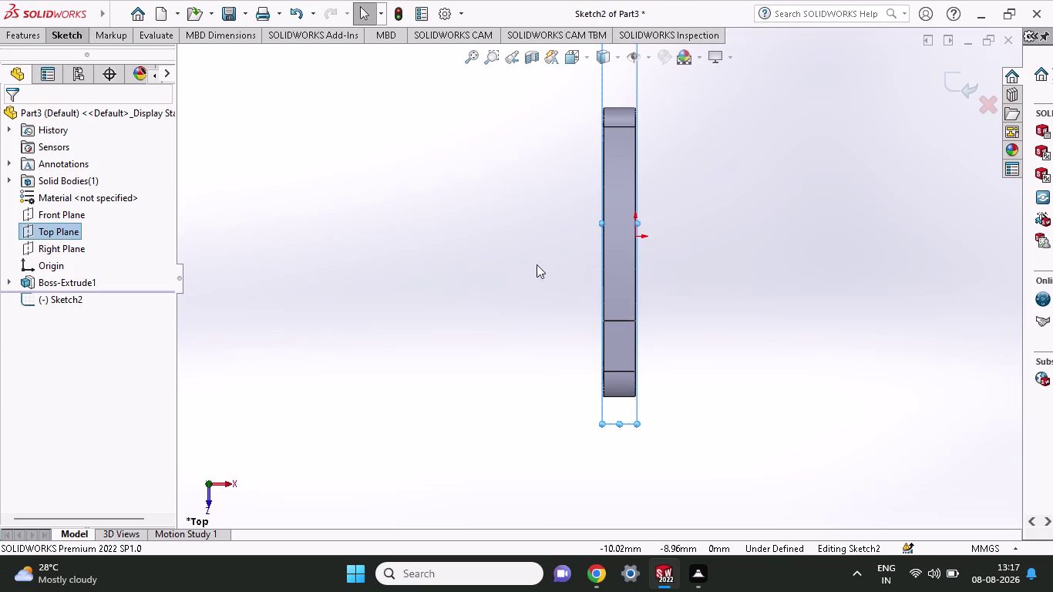
Start a line in Sketch2, then cancel that first attempt.
click(50, 34)
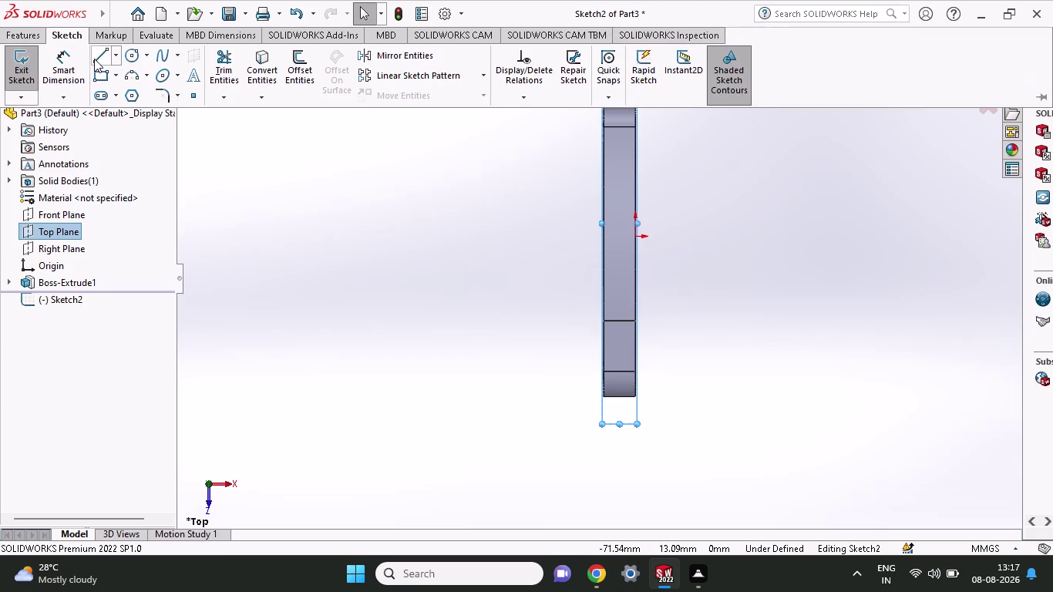
click(94, 59)
click(604, 396)
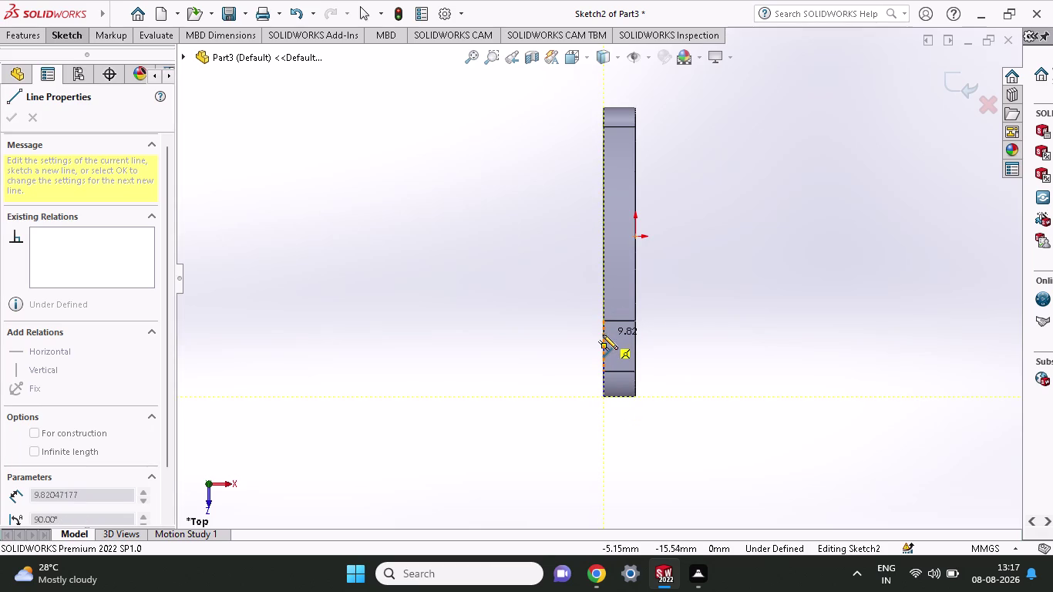
right_click(530, 356)
click(540, 365)
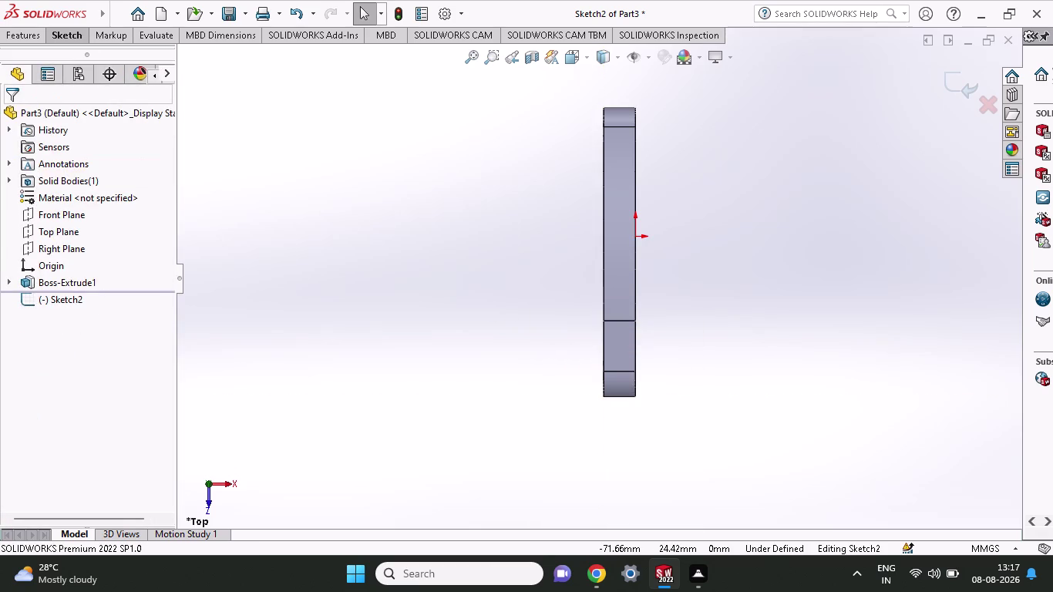
Sketch a short vertical line on the disc's left edge, between its lower edges.
click(81, 41)
click(108, 56)
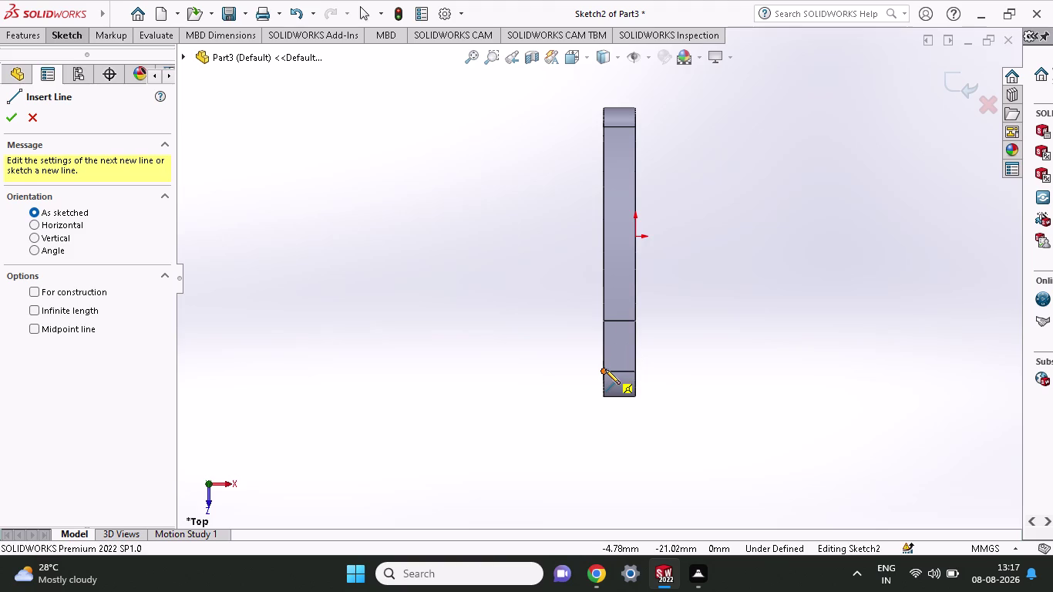
click(605, 369)
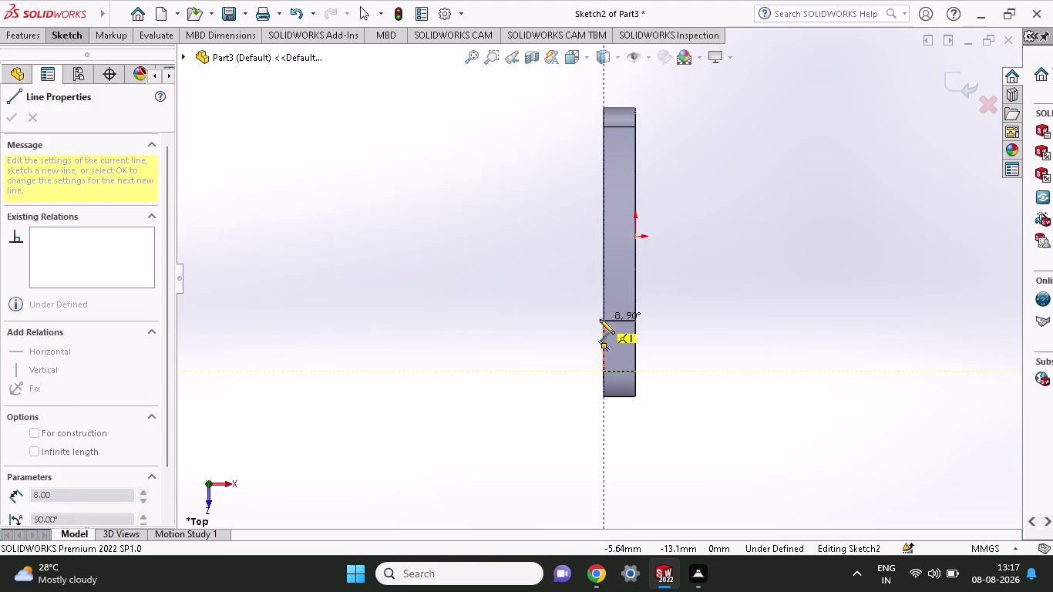
click(600, 325)
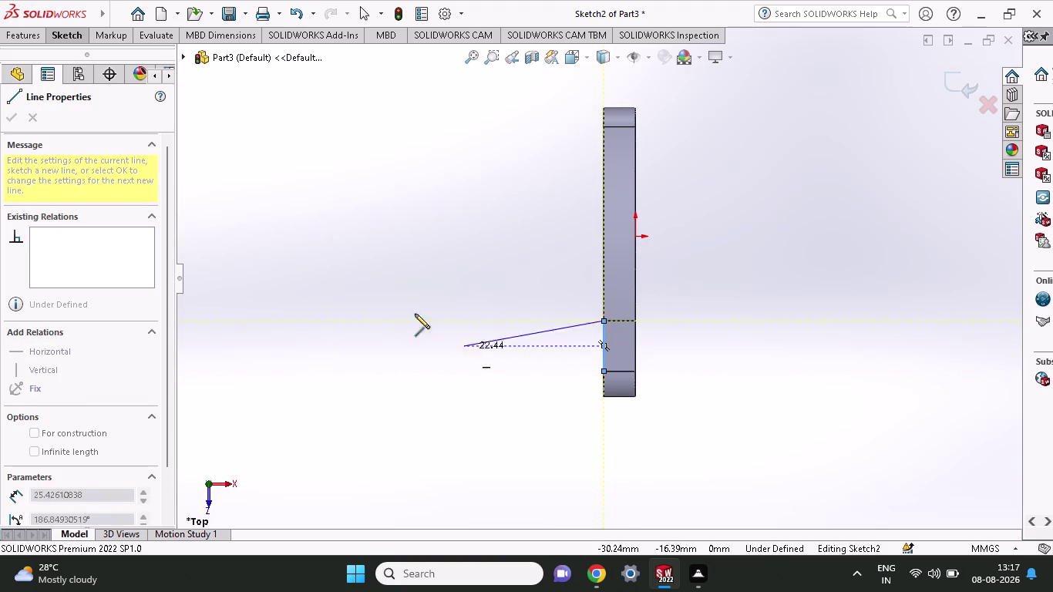
drag(69, 21, 69, 28)
click(70, 38)
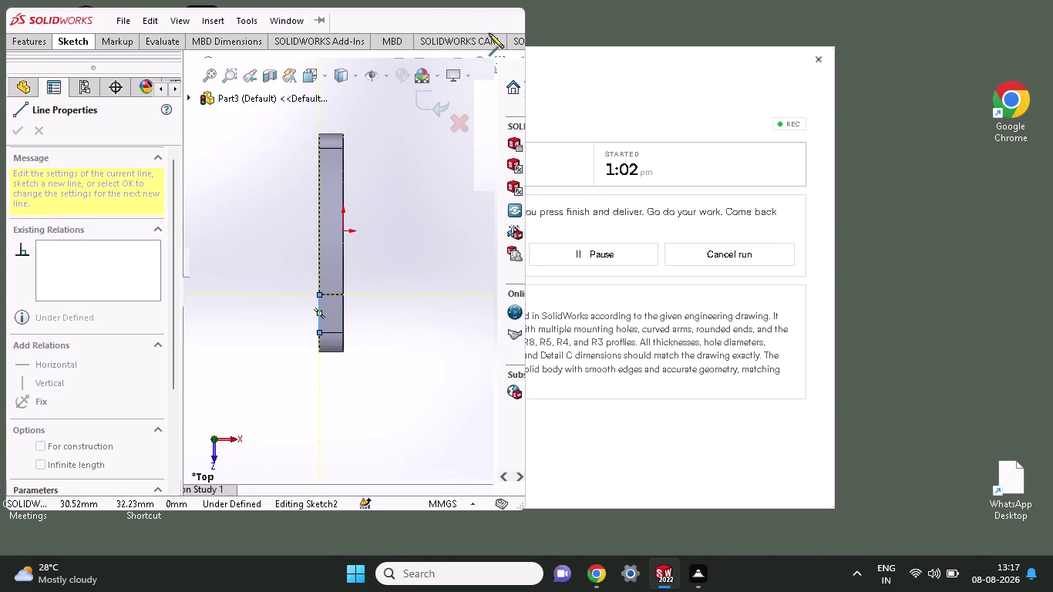
click(488, 32)
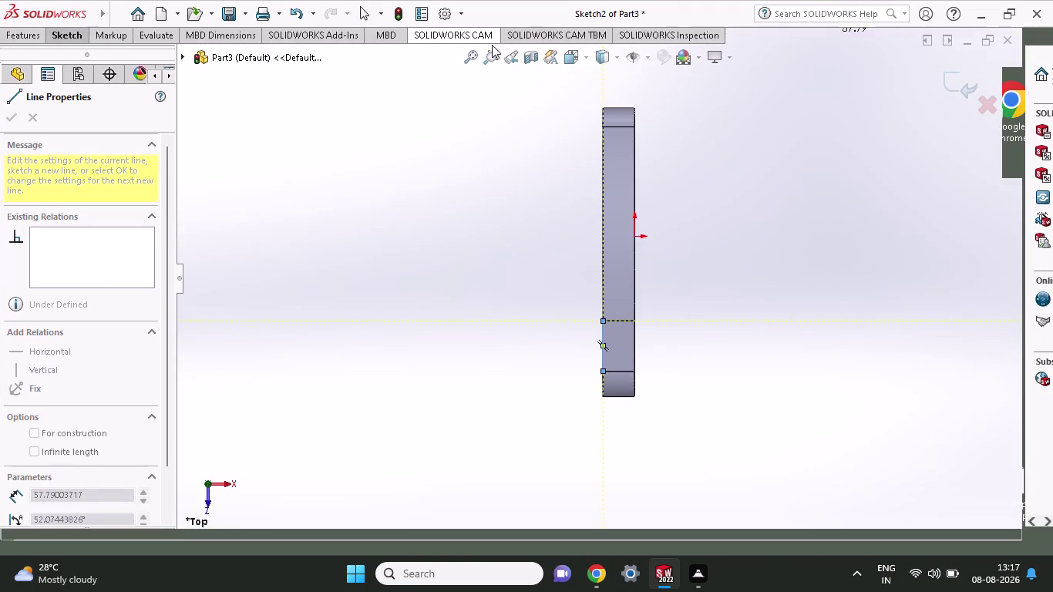
click(31, 36)
click(66, 34)
click(77, 63)
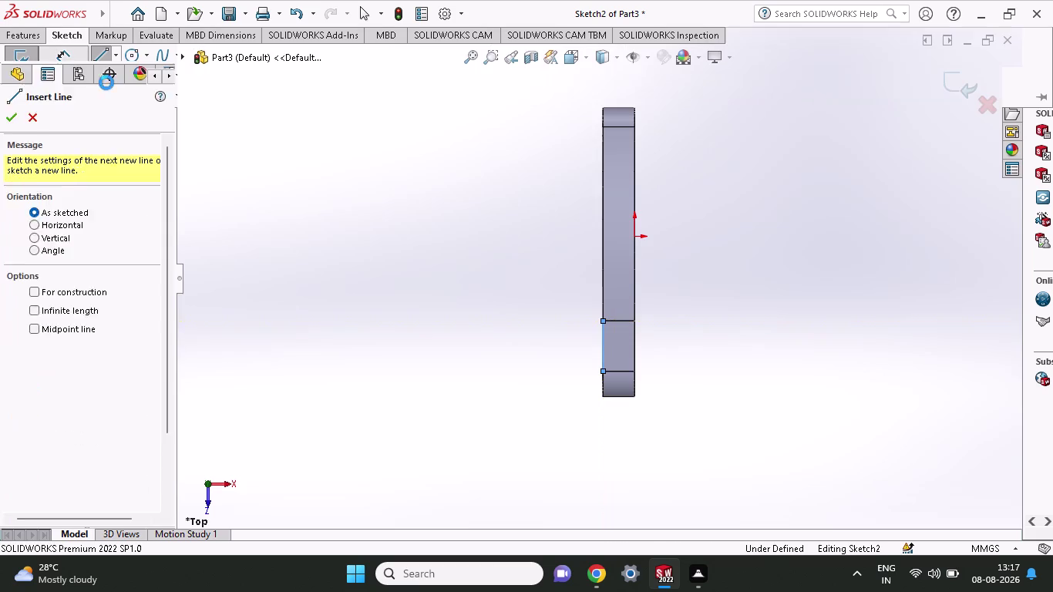
click(599, 373)
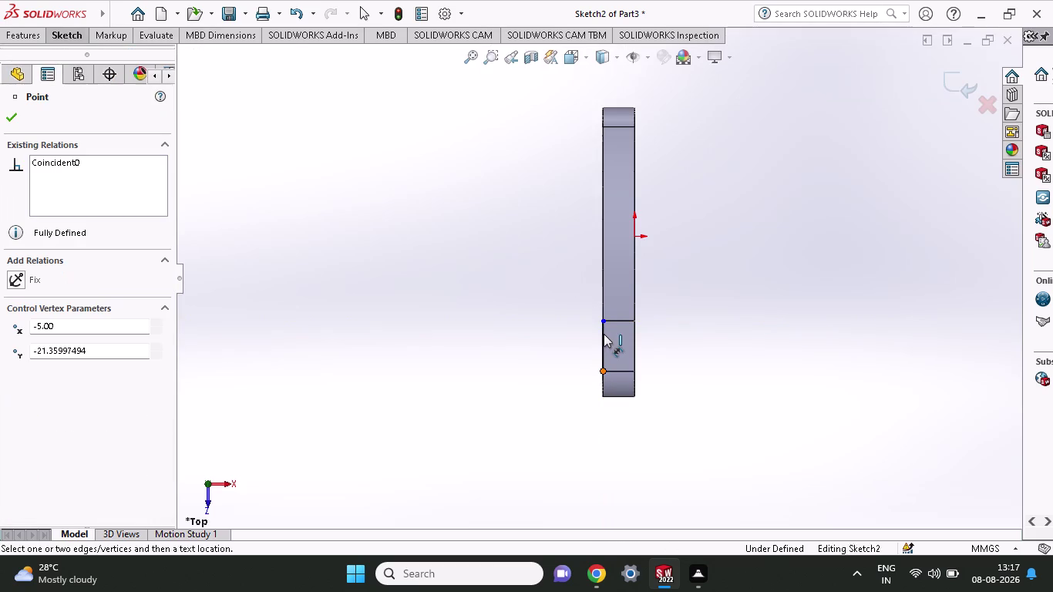
Dimension the vertical line's endpoints at 7 mm, replacing the 8 mm value.
click(603, 323)
click(788, 336)
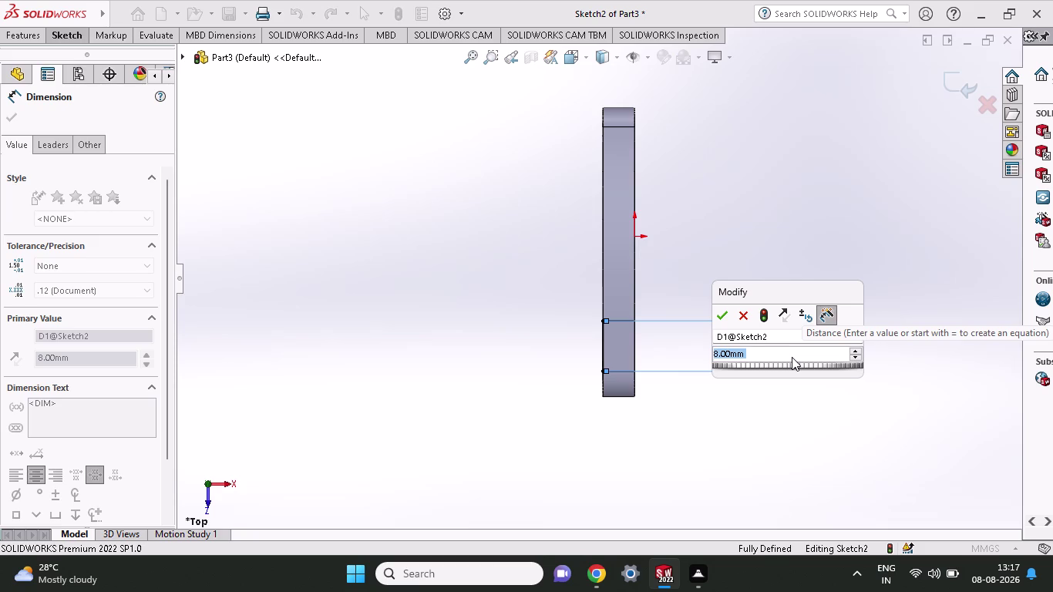
key(7)
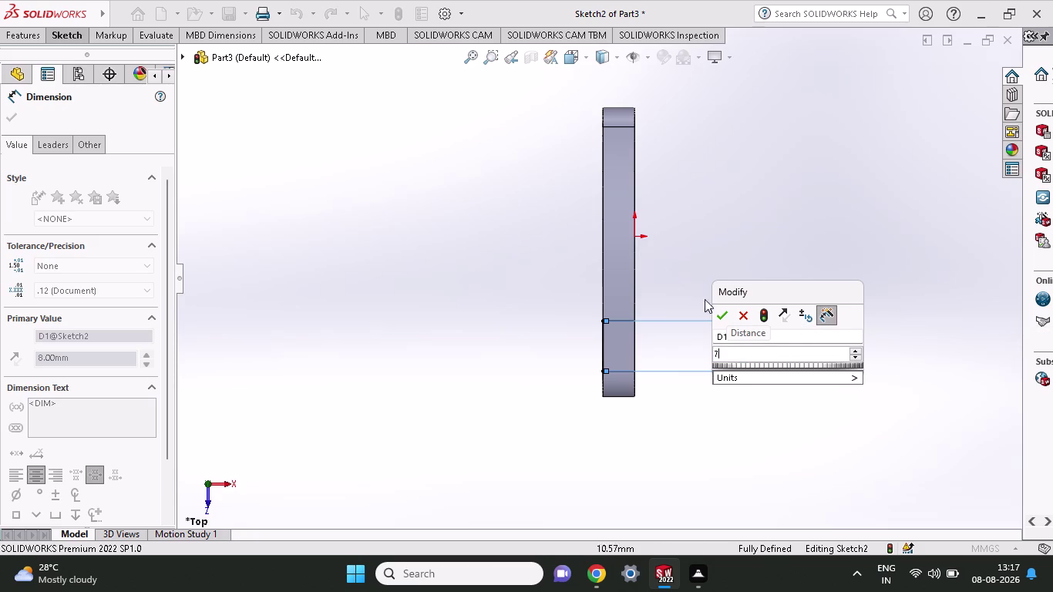
click(727, 318)
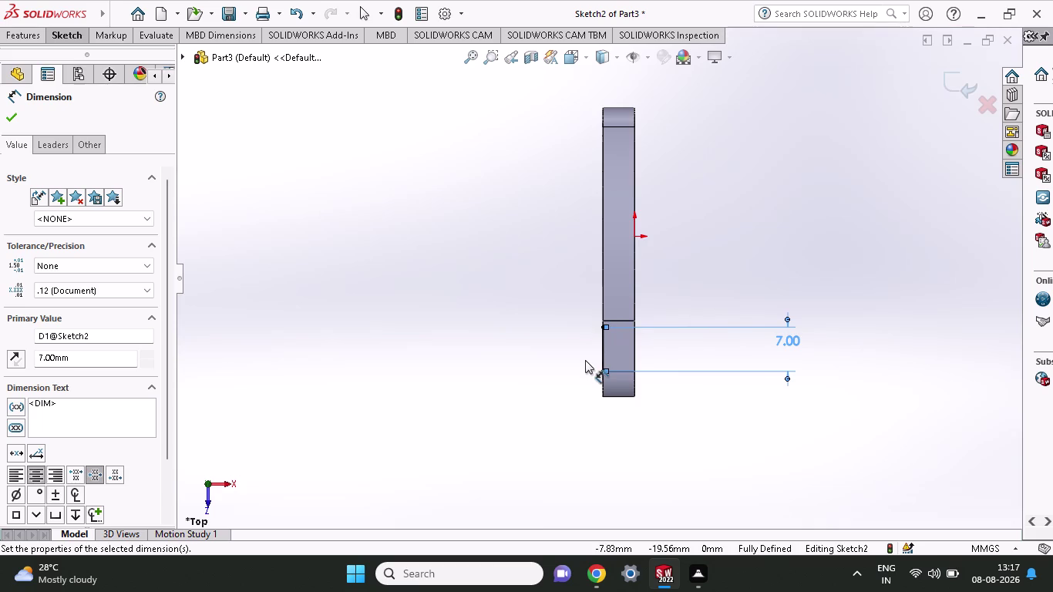
click(56, 32)
click(113, 59)
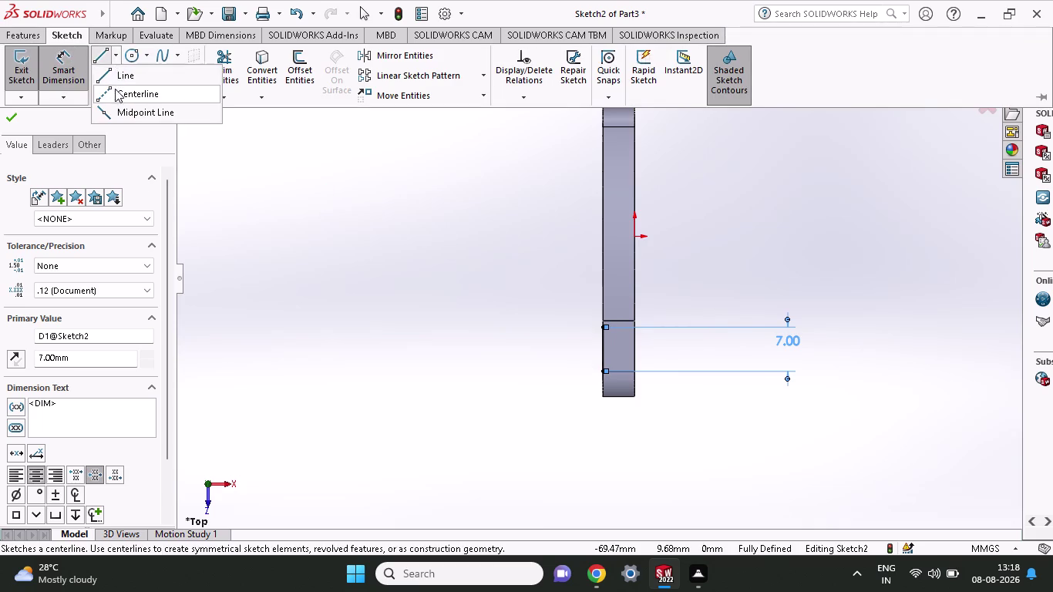
Draw a horizontal centerline running left from the 7 mm line's top end.
click(115, 92)
click(603, 327)
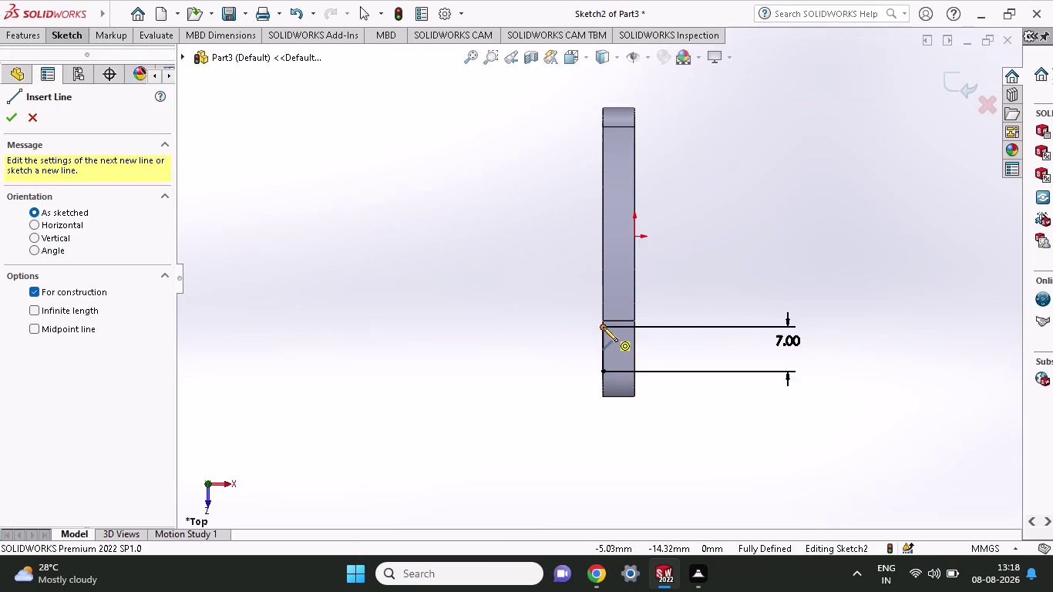
click(376, 323)
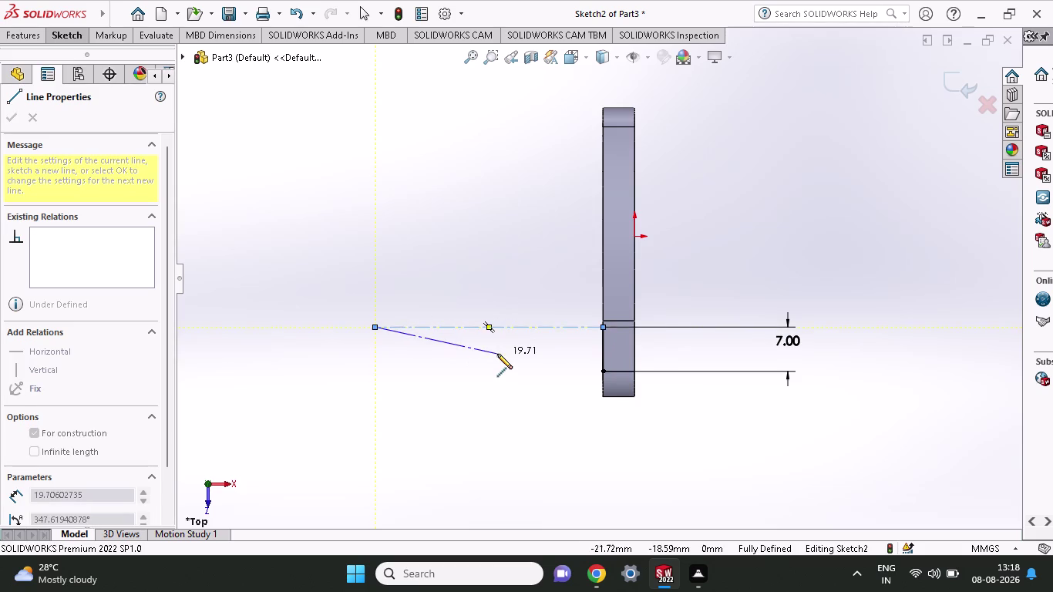
right_click(498, 354)
click(500, 363)
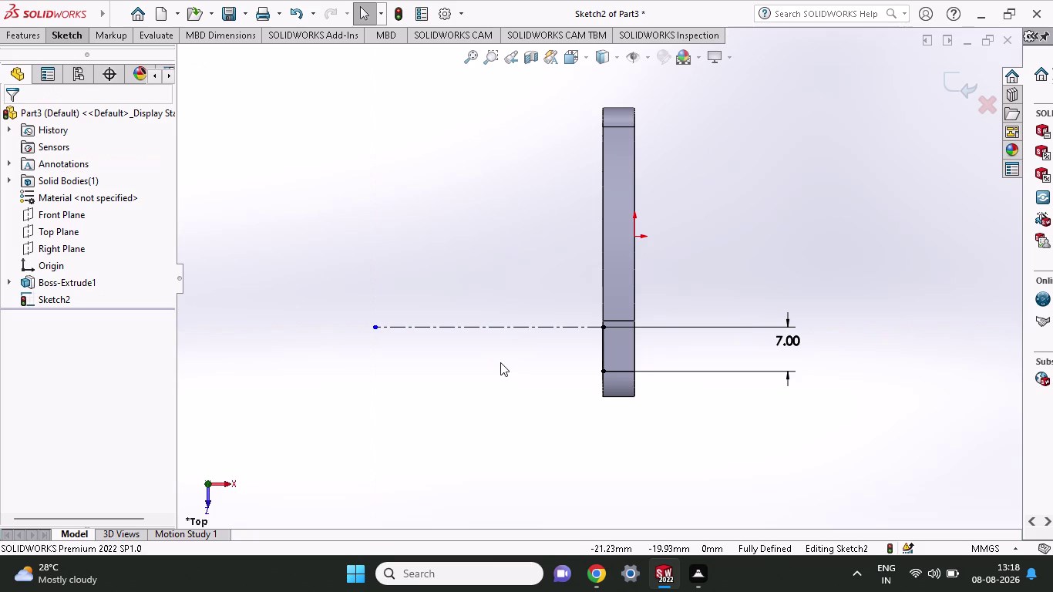
Start a new line at the 7 mm line's lower end.
click(70, 34)
click(95, 57)
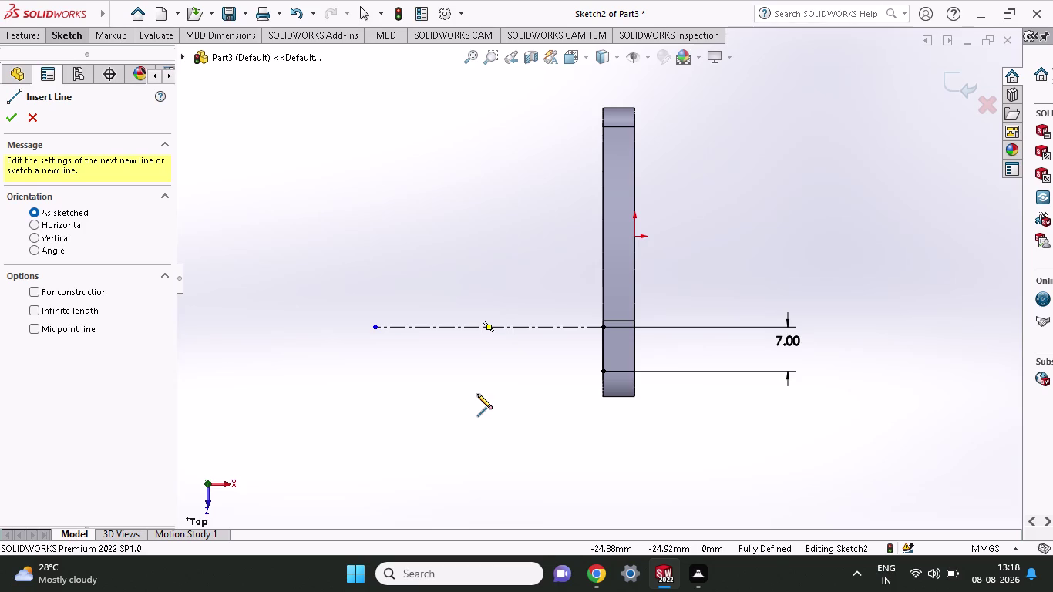
click(602, 394)
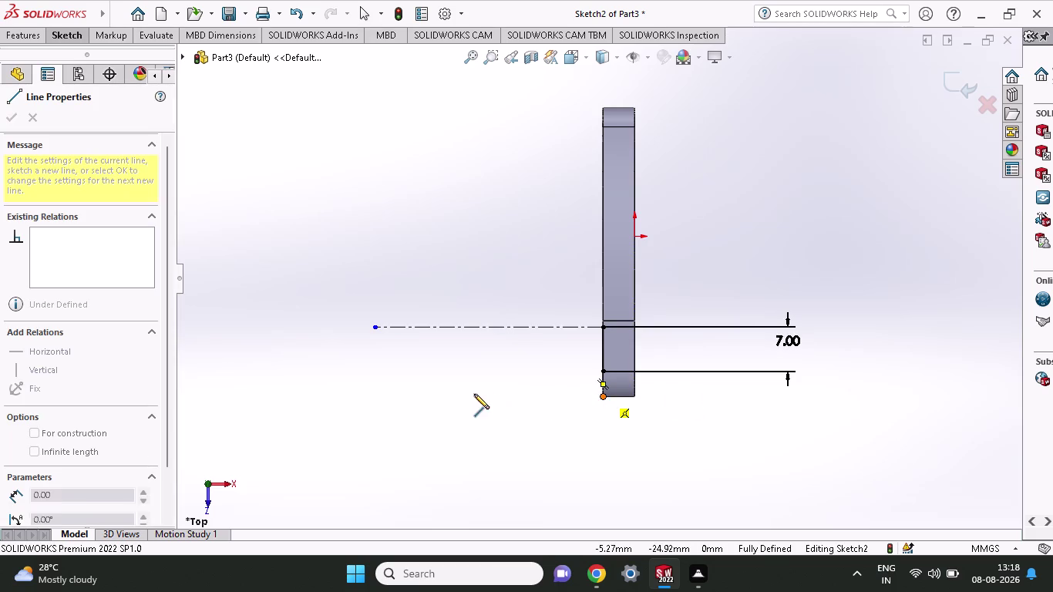
Draw a horizontal bottom line running left from the 7 mm line's lower end.
click(465, 394)
click(53, 31)
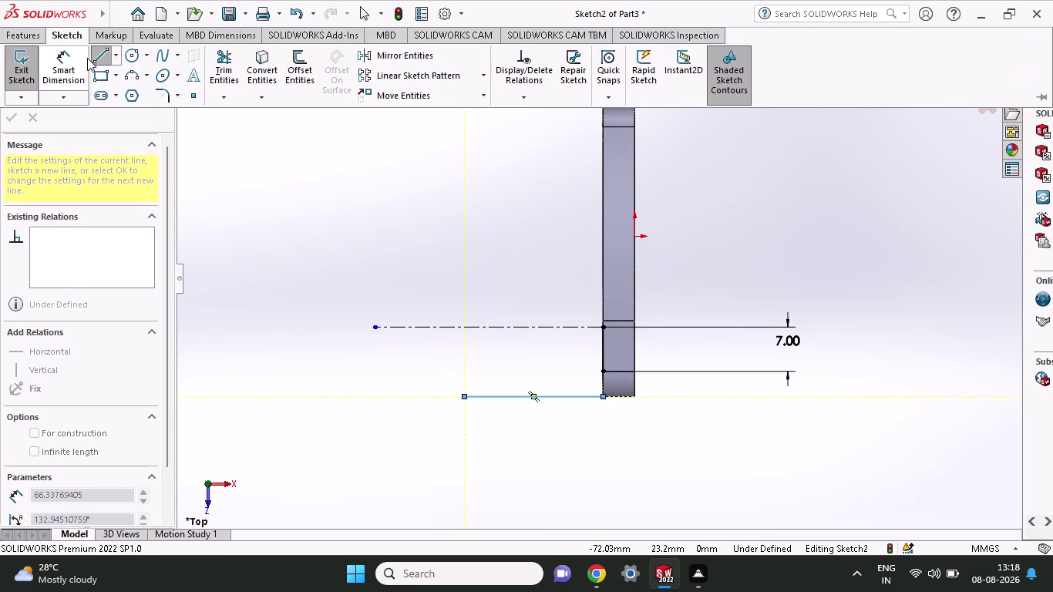
click(67, 61)
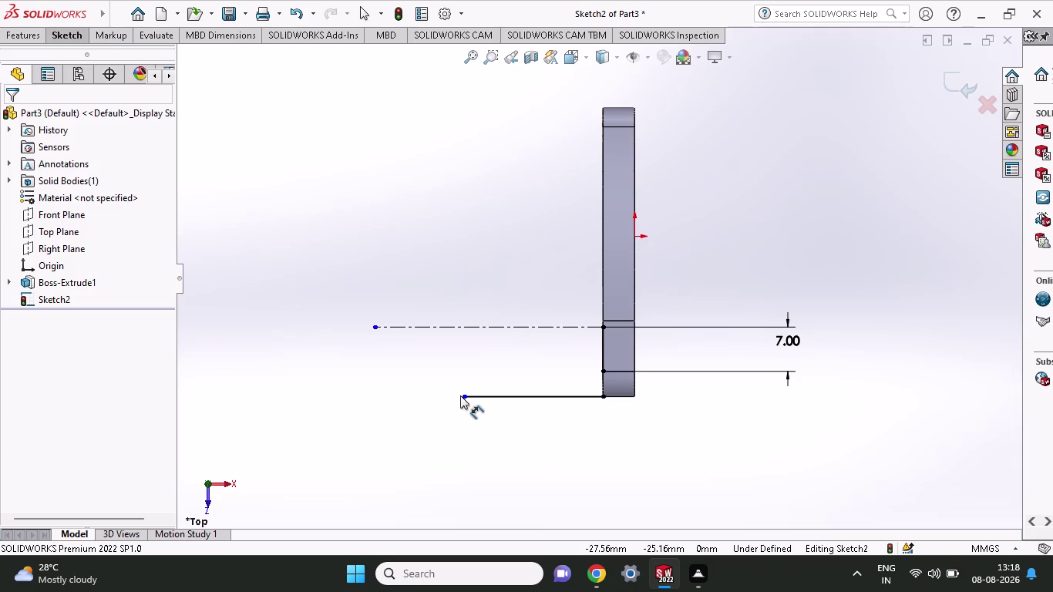
Dimension the bottom line's endpoints at 20 mm.
click(466, 395)
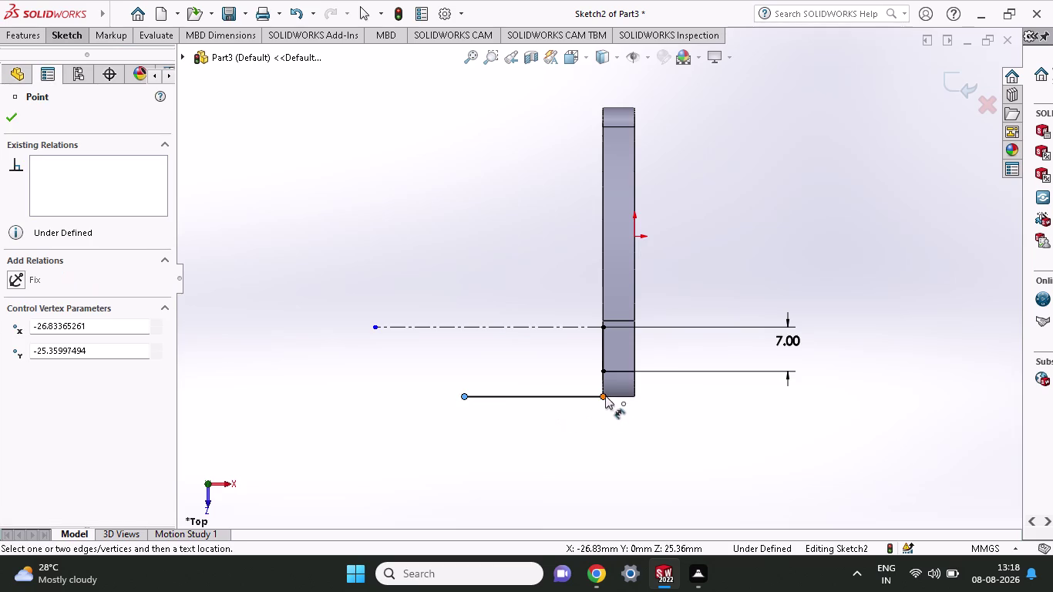
click(606, 395)
click(598, 462)
text(2)
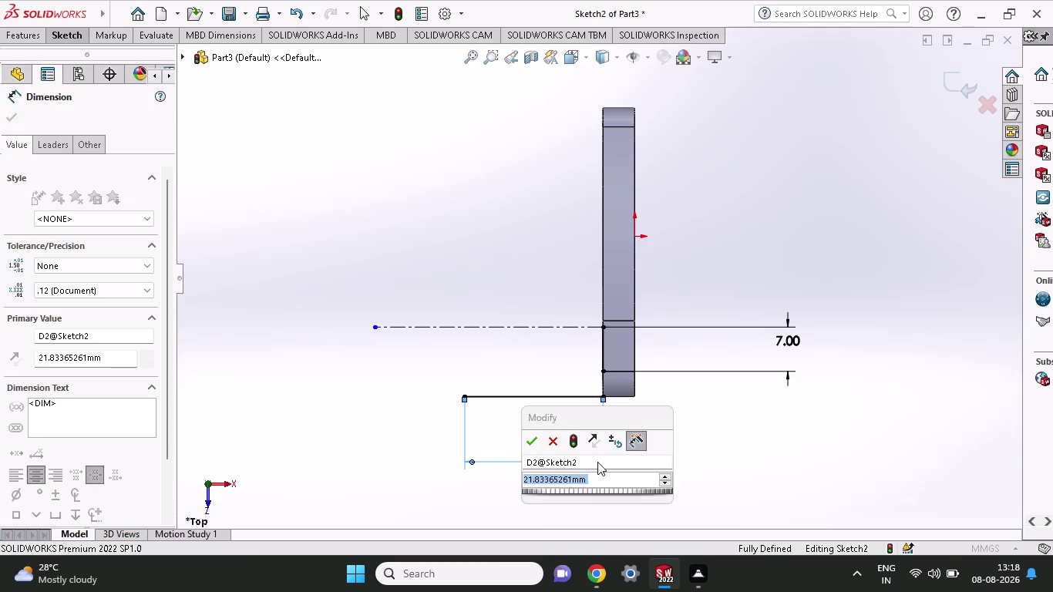
text(0)
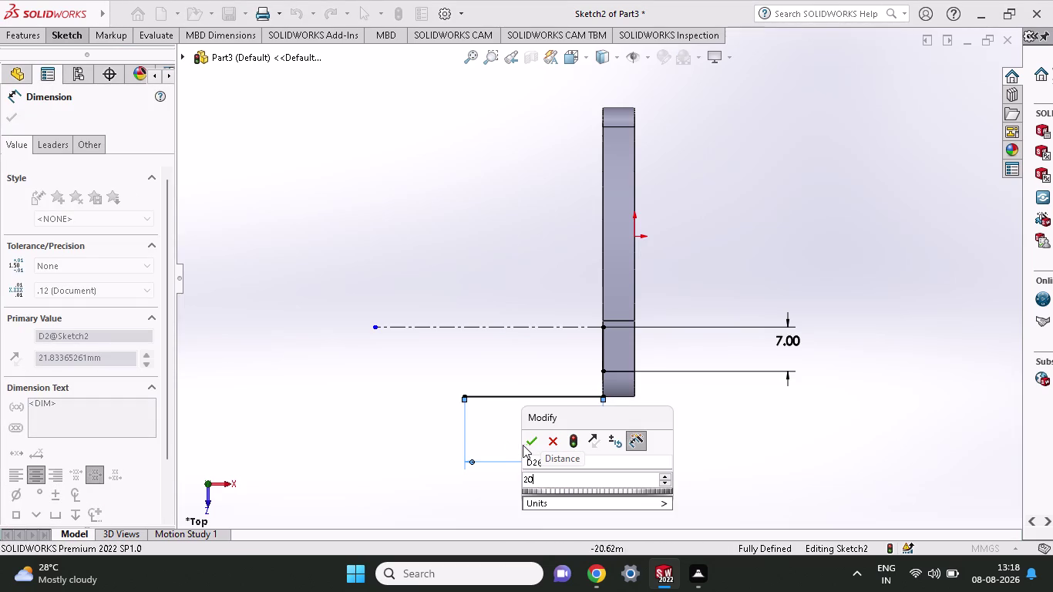
click(532, 441)
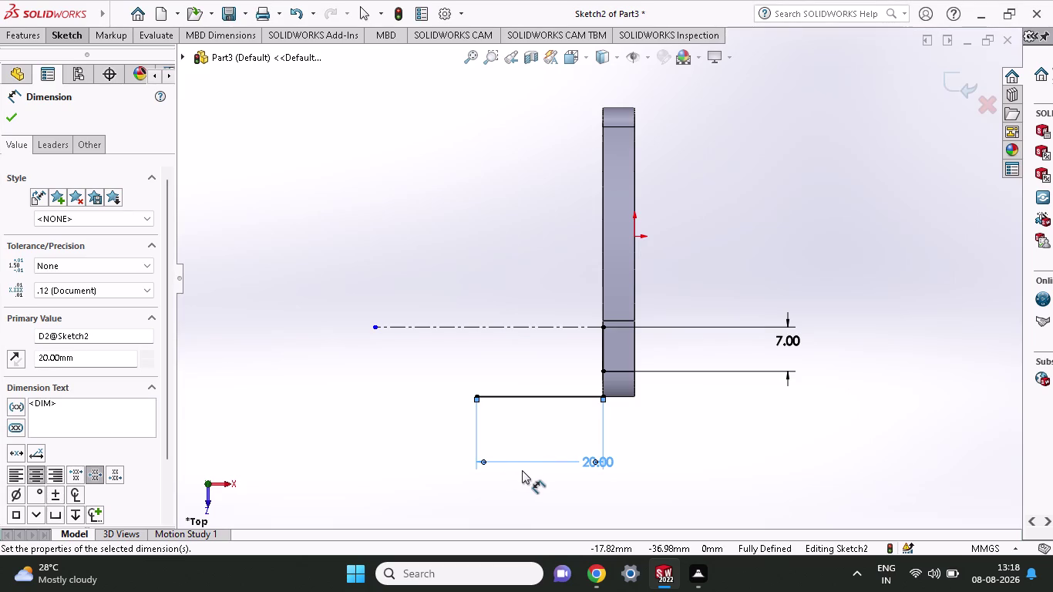
click(78, 39)
click(108, 55)
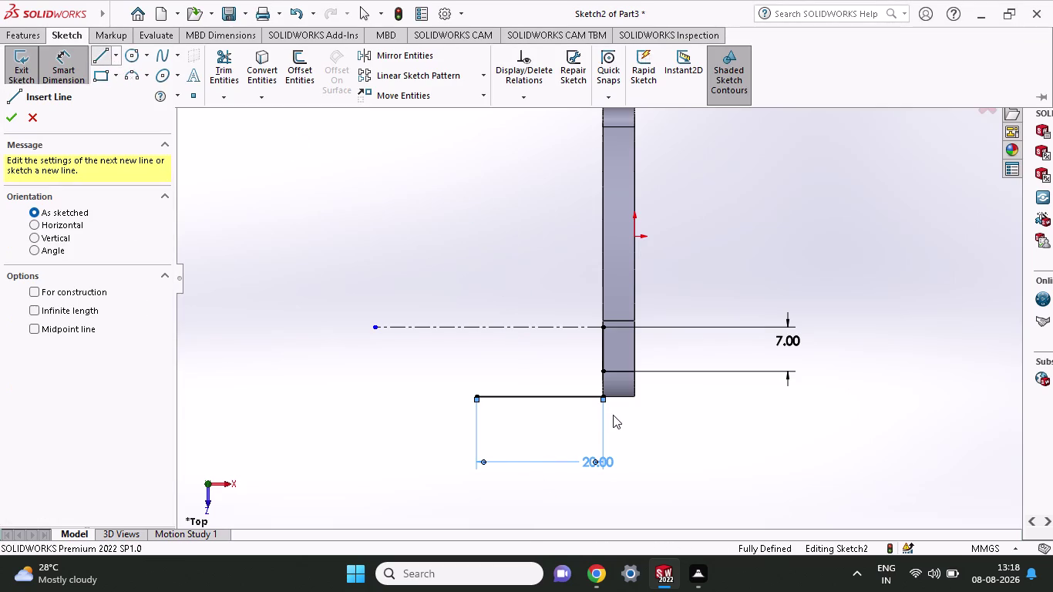
Sketch a short vertical line up from the 20 mm base line, ending below the centerline.
click(536, 395)
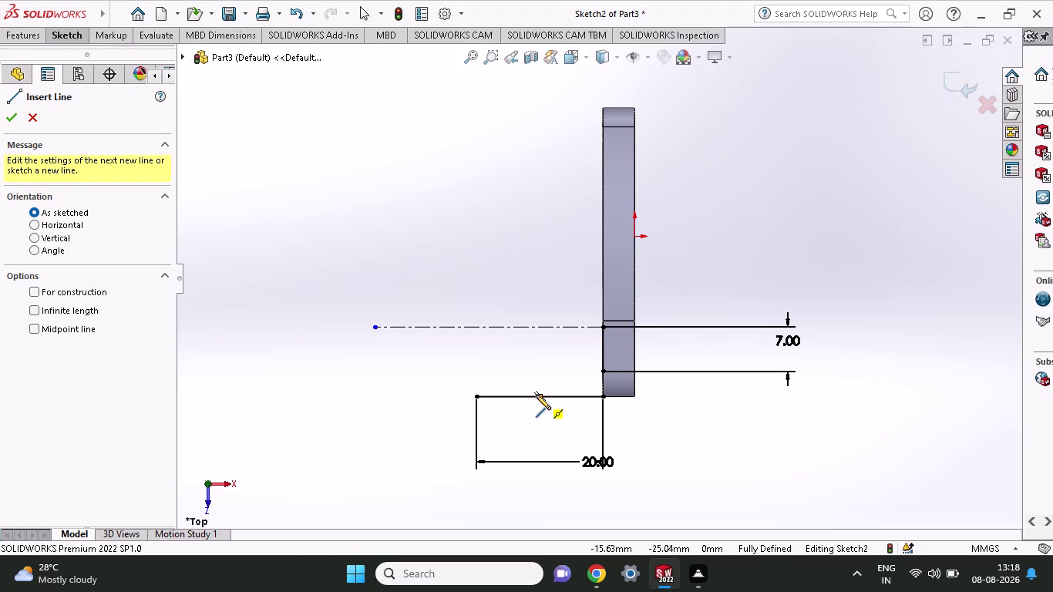
click(540, 362)
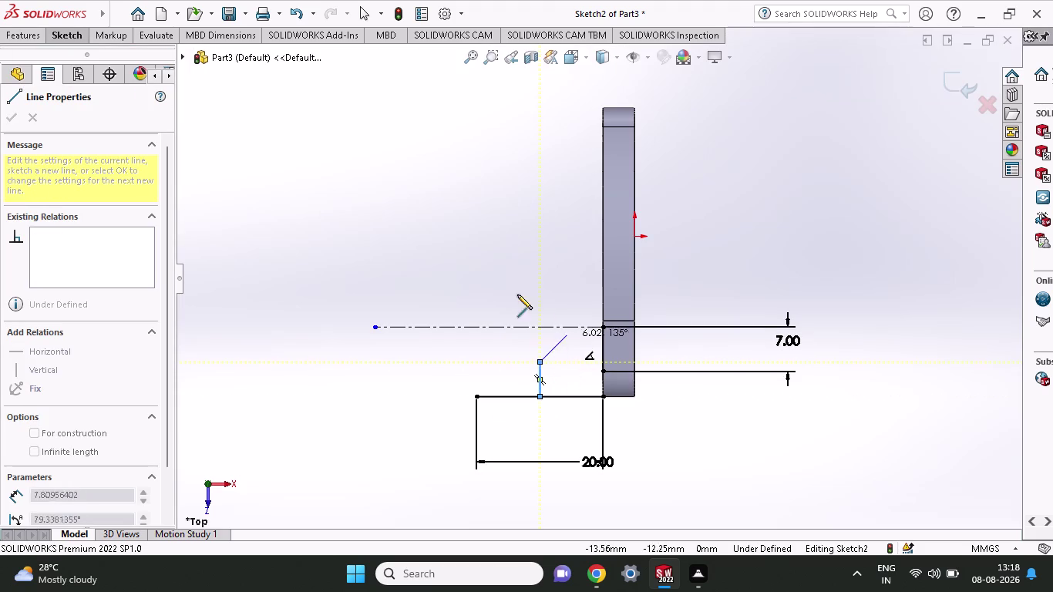
right_click(506, 281)
click(522, 291)
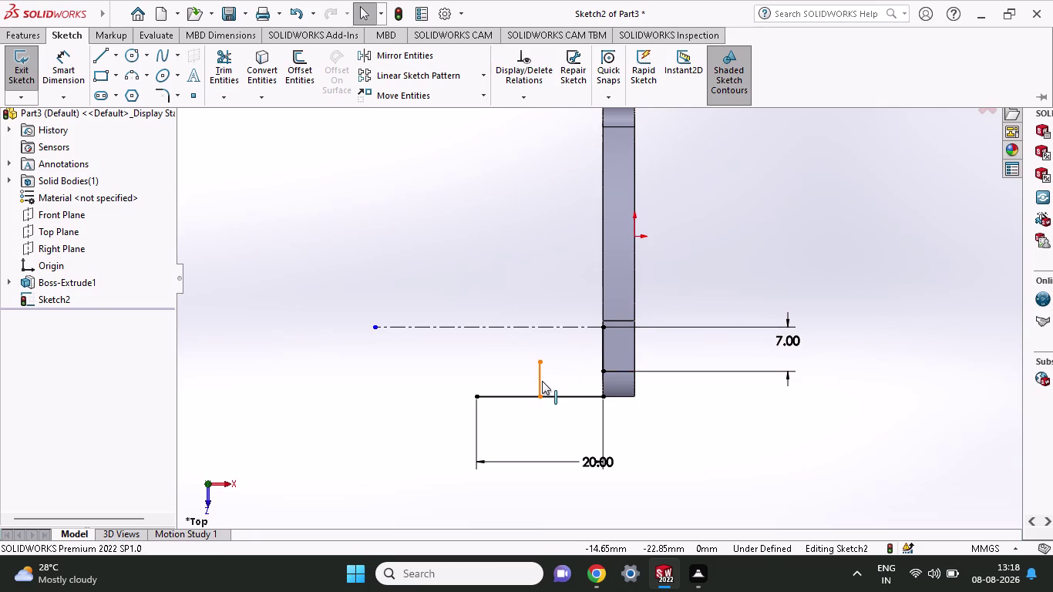
Deselect the new line and select the extruded disc feature to show its commands.
click(614, 259)
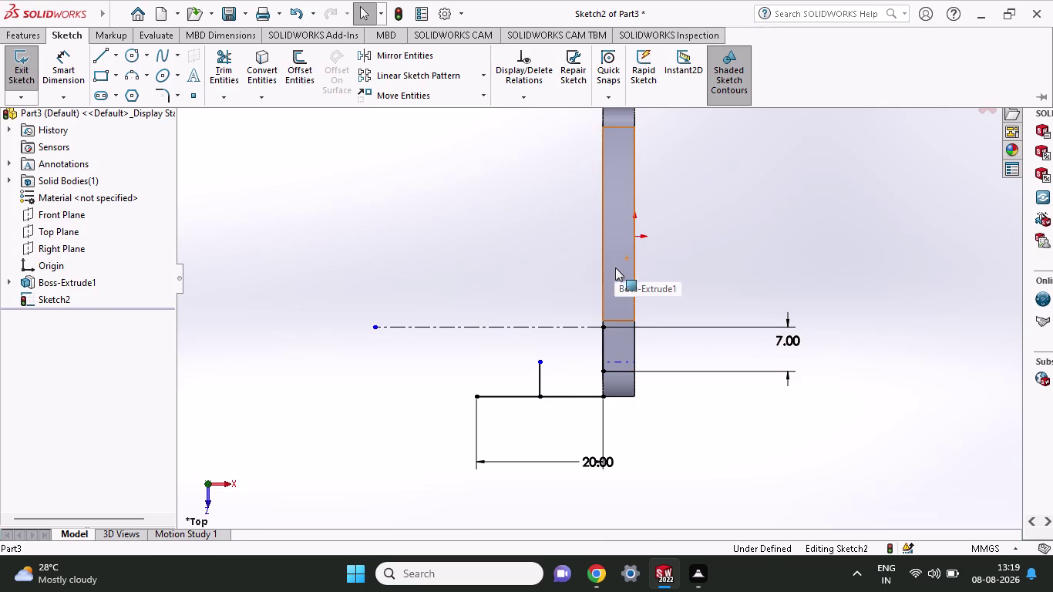
click(618, 281)
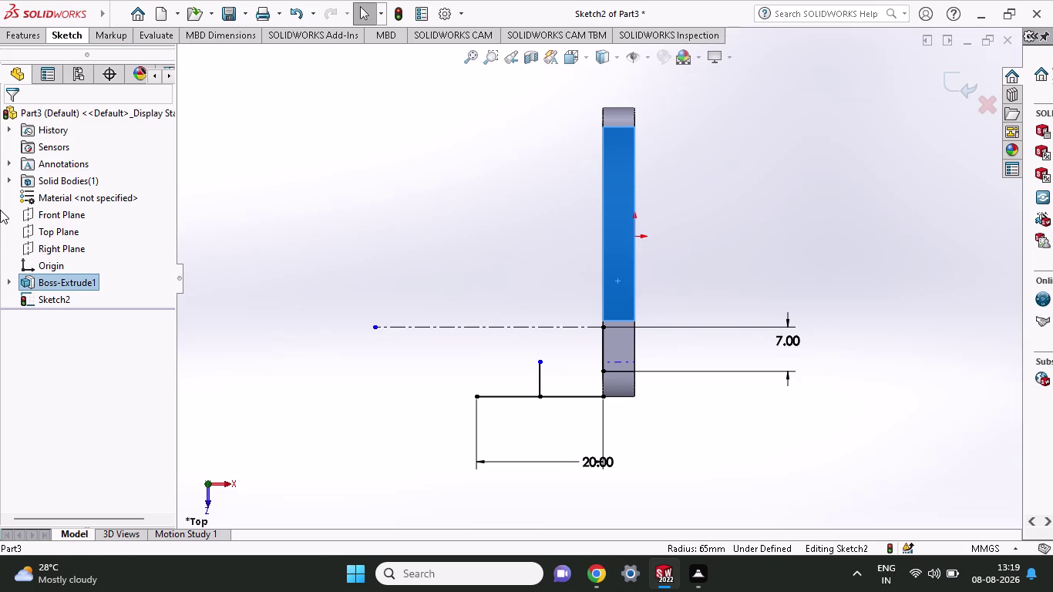
click(381, 285)
click(19, 35)
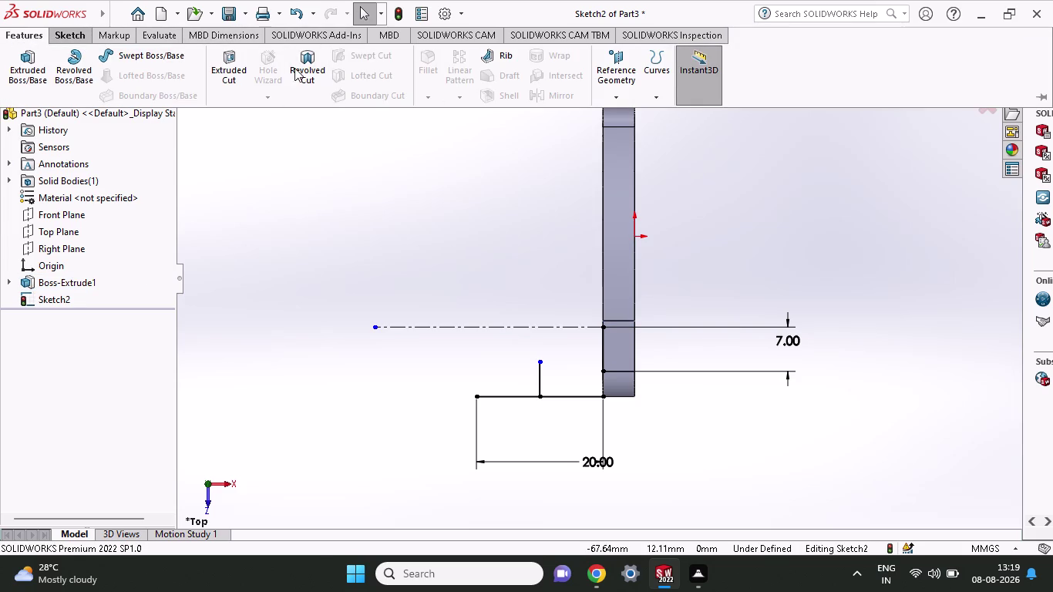
click(62, 32)
click(383, 57)
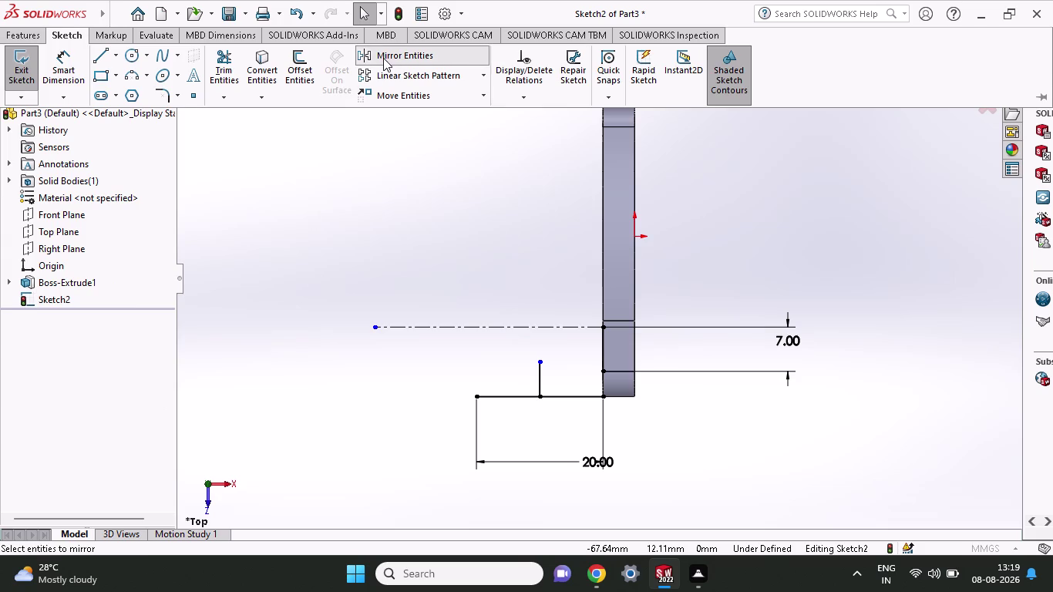
click(621, 221)
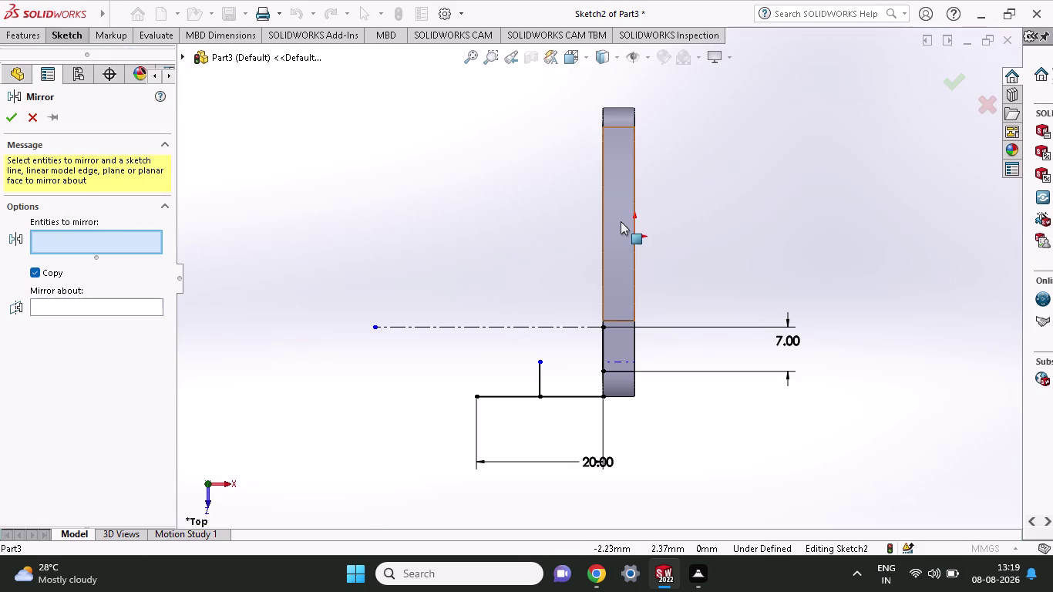
click(621, 256)
click(625, 330)
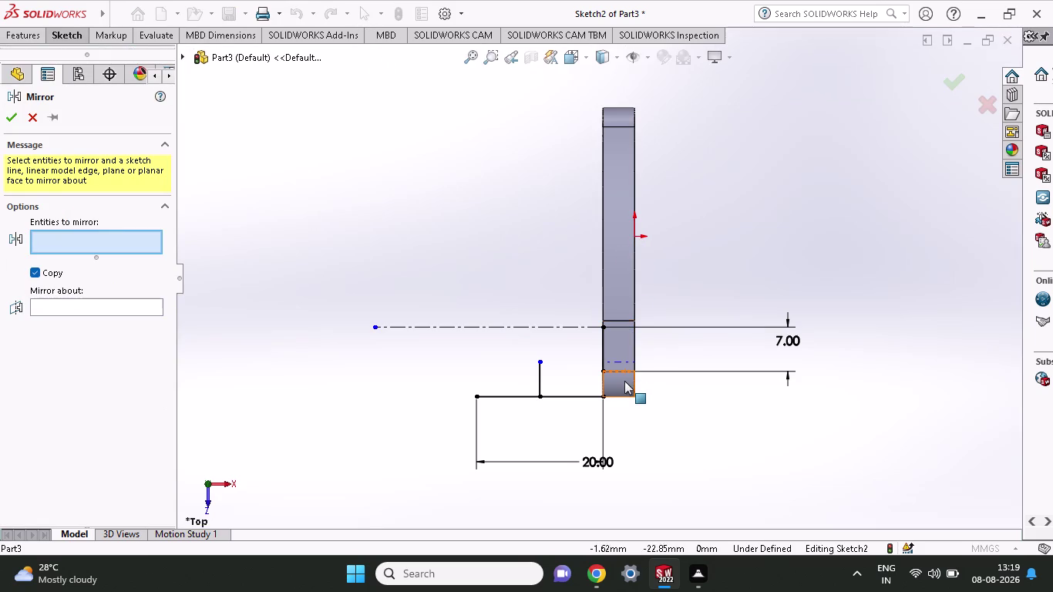
click(625, 381)
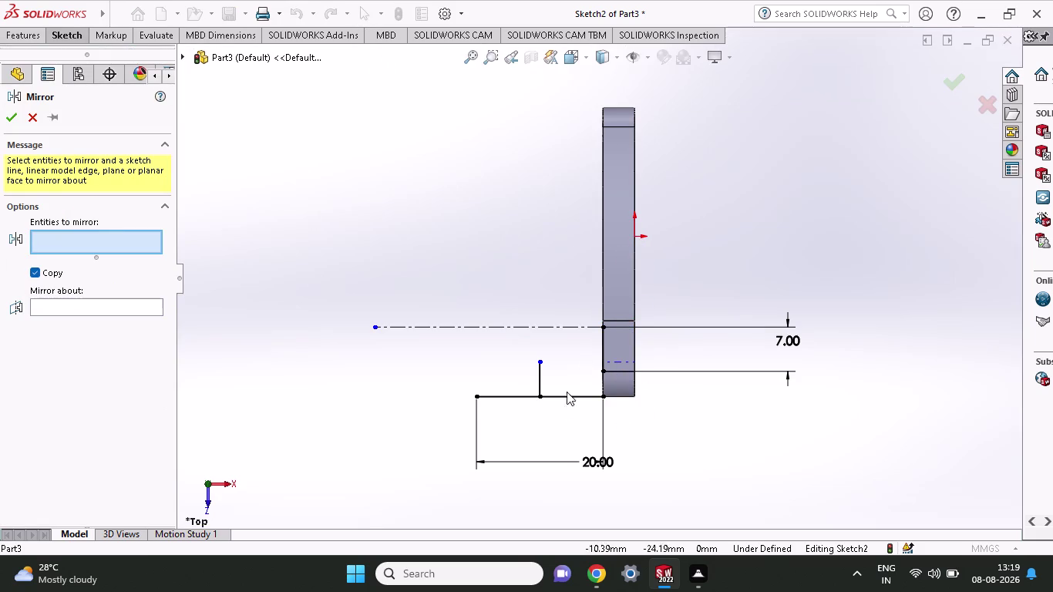
click(597, 238)
click(616, 242)
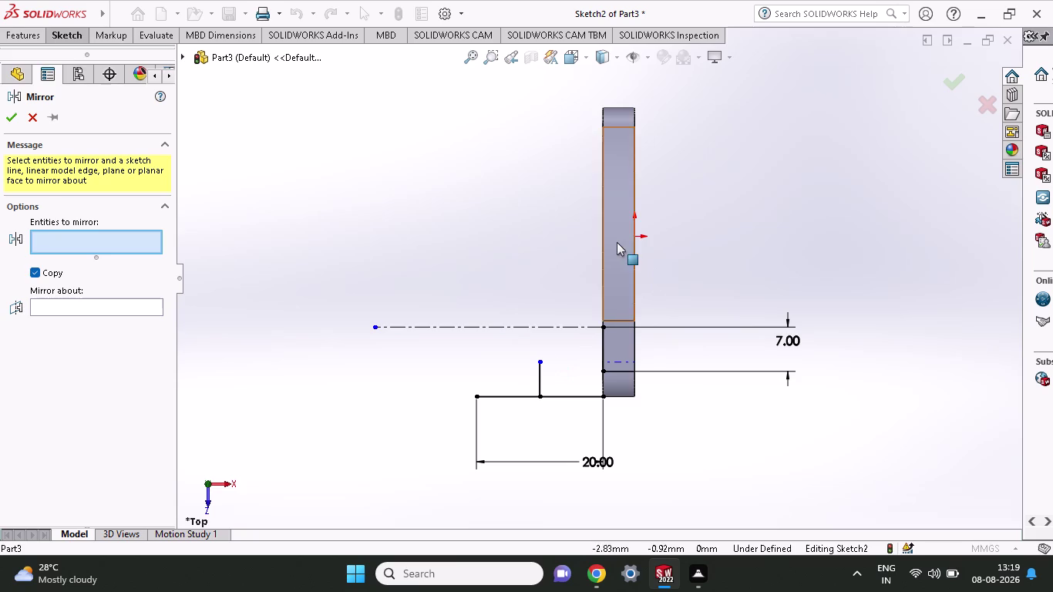
click(615, 116)
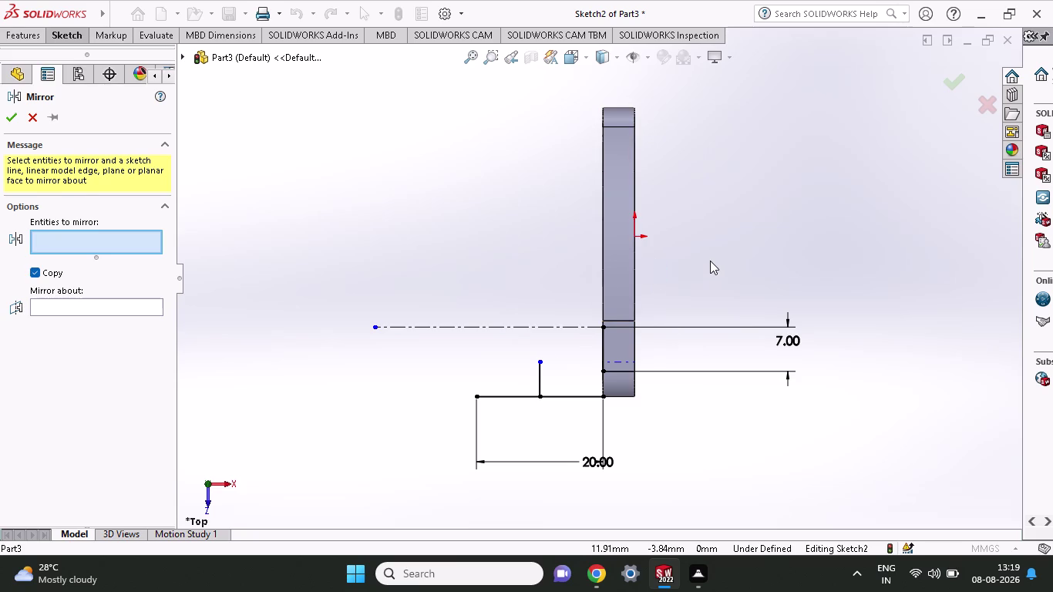
key(Escape)
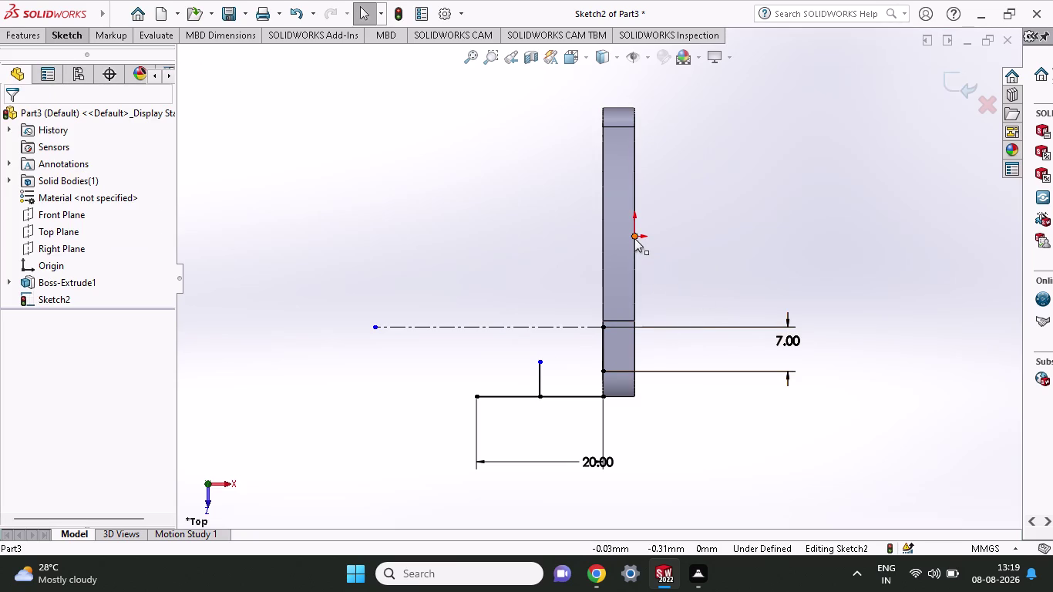
drag(635, 238, 542, 247)
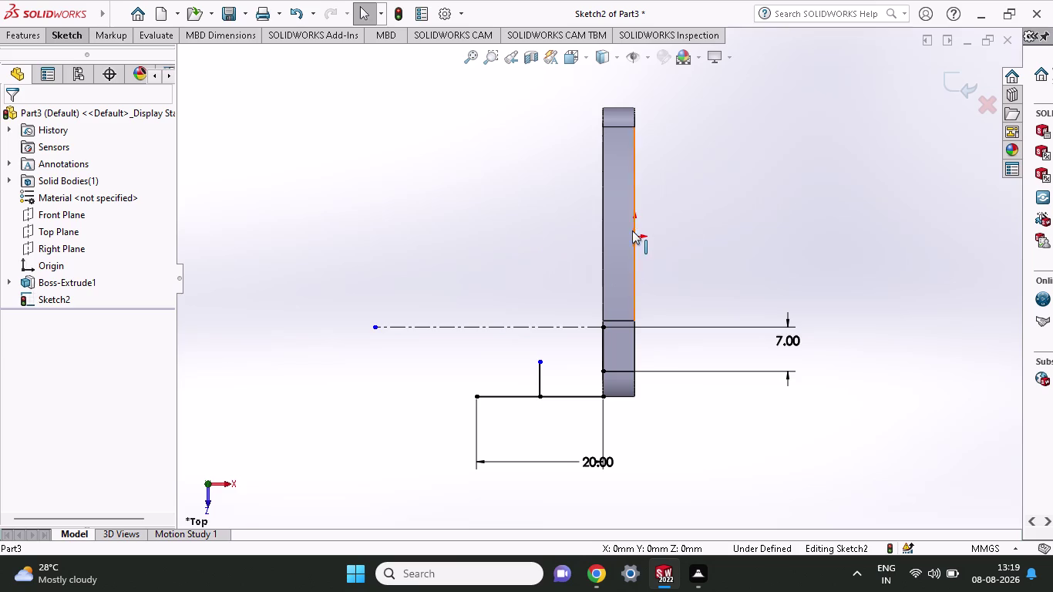
click(634, 236)
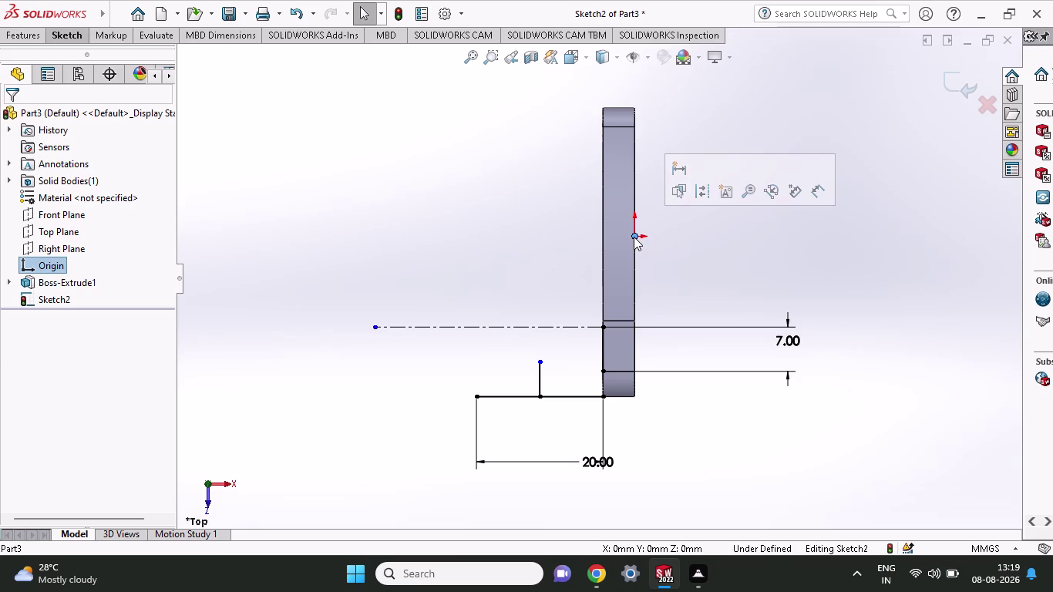
click(701, 190)
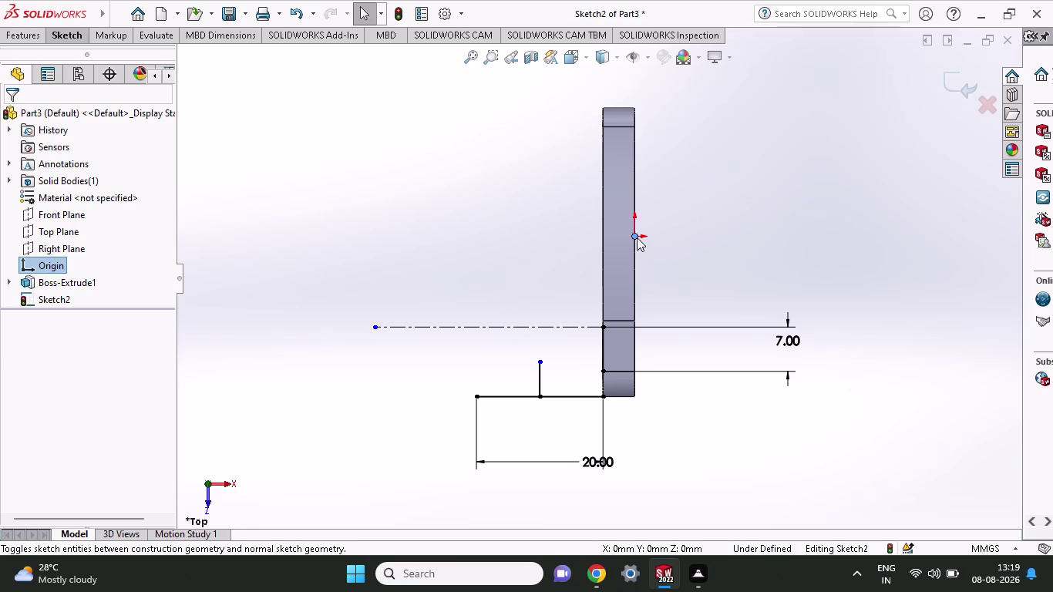
drag(633, 233, 569, 239)
key(Escape)
scroll(down, 3)
scroll(up, 3)
click(673, 278)
double_click(681, 255)
key(Escape)
click(700, 220)
click(694, 218)
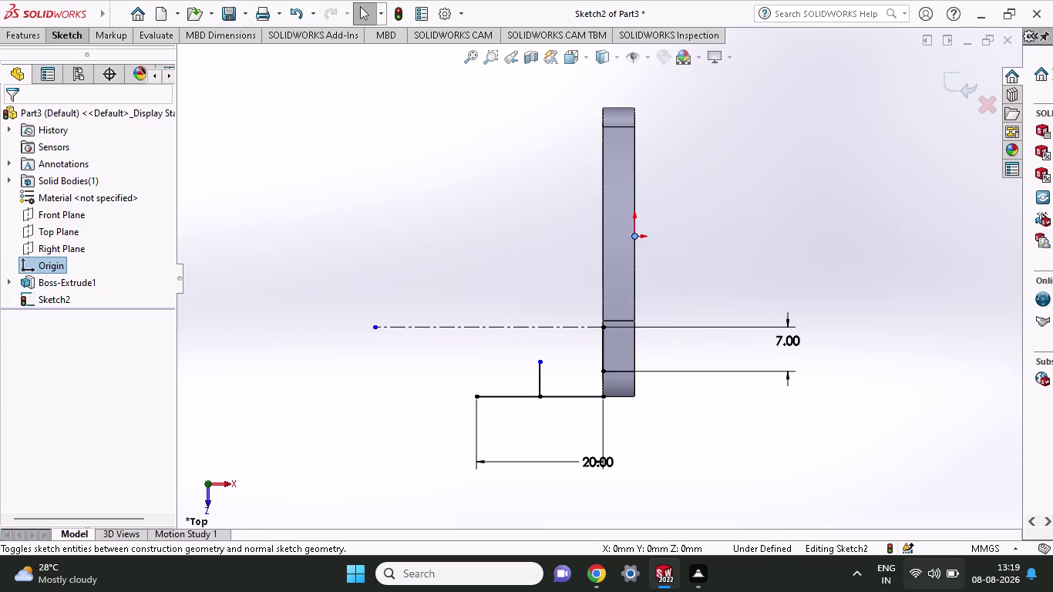